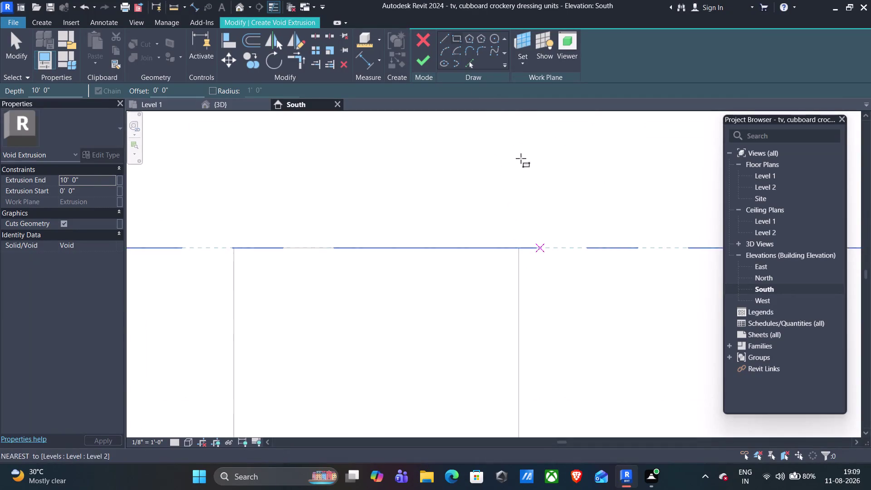
Try a 2-inch sketch line from the cupboard's top-left corner, then cancel it.
click(444, 41)
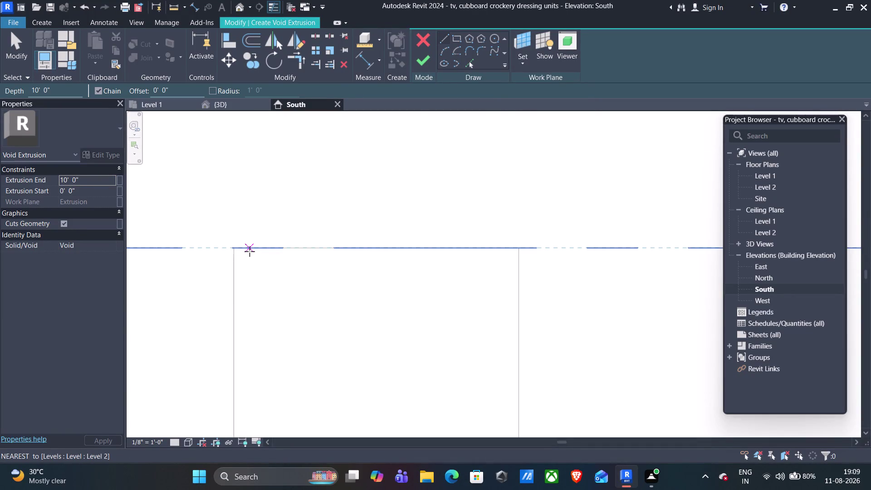
scroll(up, 3)
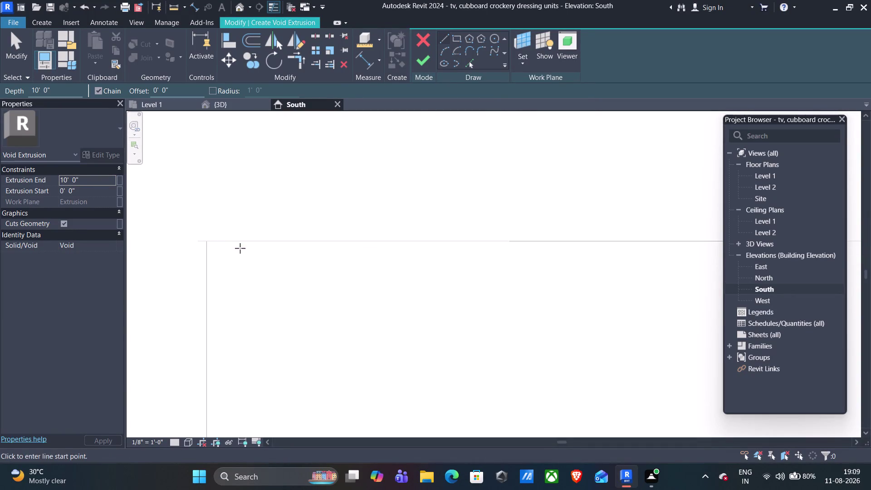
scroll(down, 3)
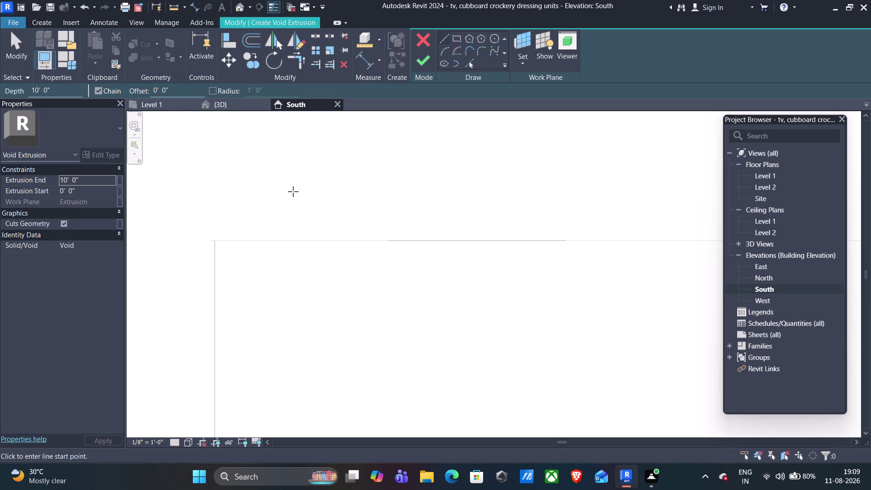
click(228, 244)
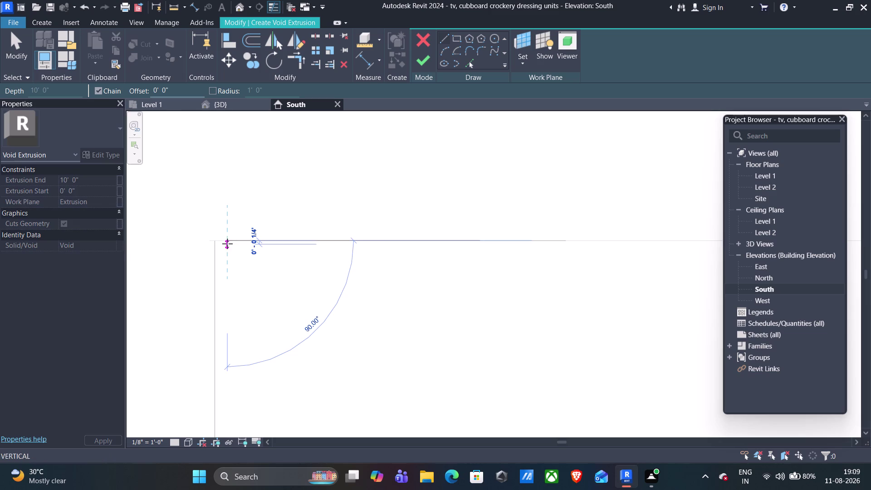
text(2")
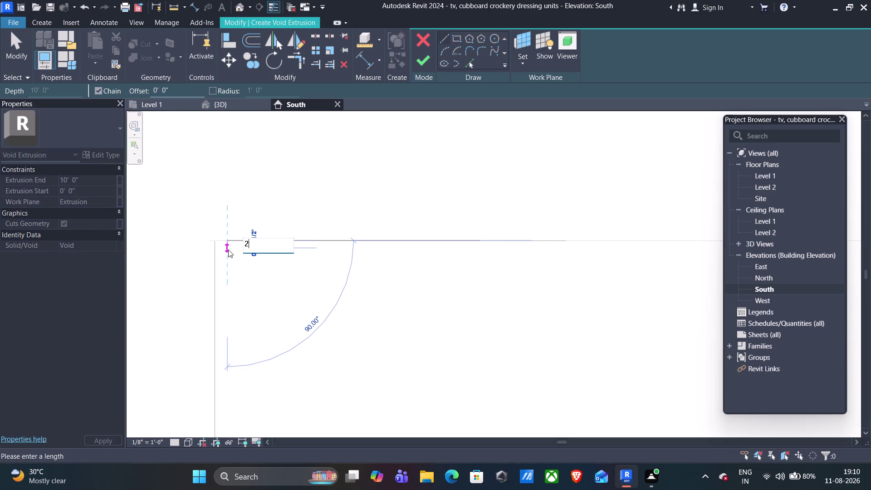
key(Return)
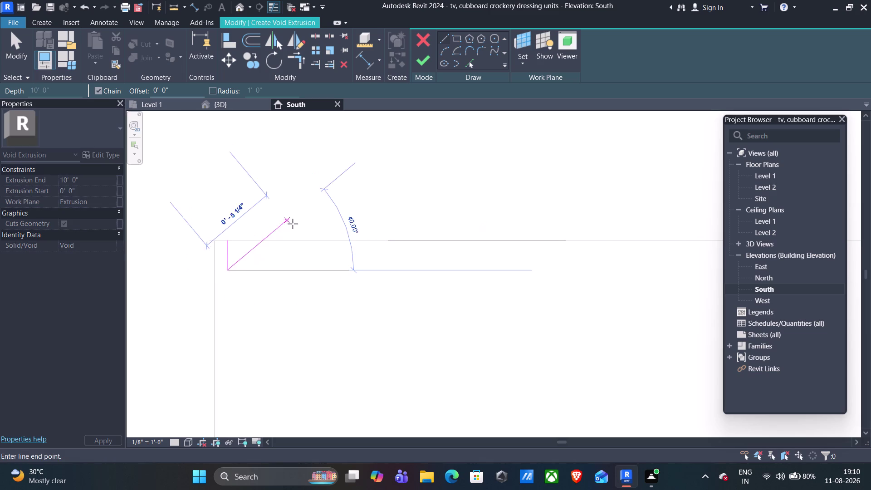
scroll(down, 3)
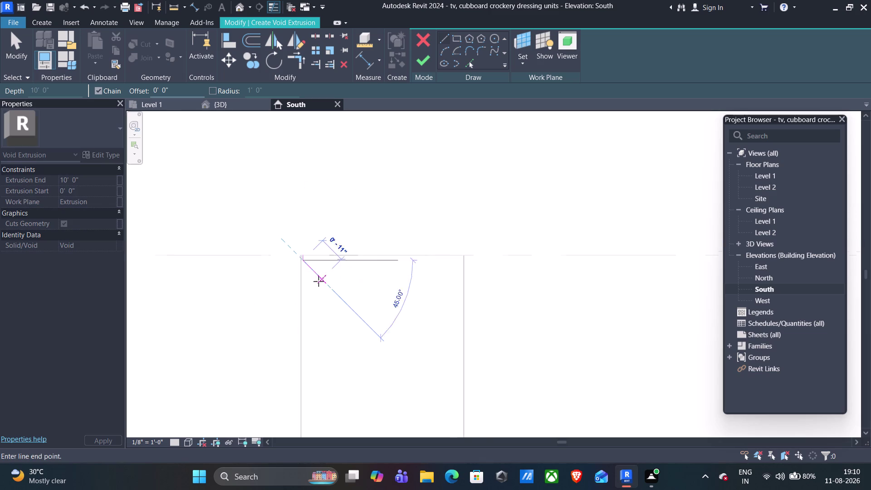
scroll(down, 3)
middle_drag(322, 283, 330, 242)
scroll(up, 3)
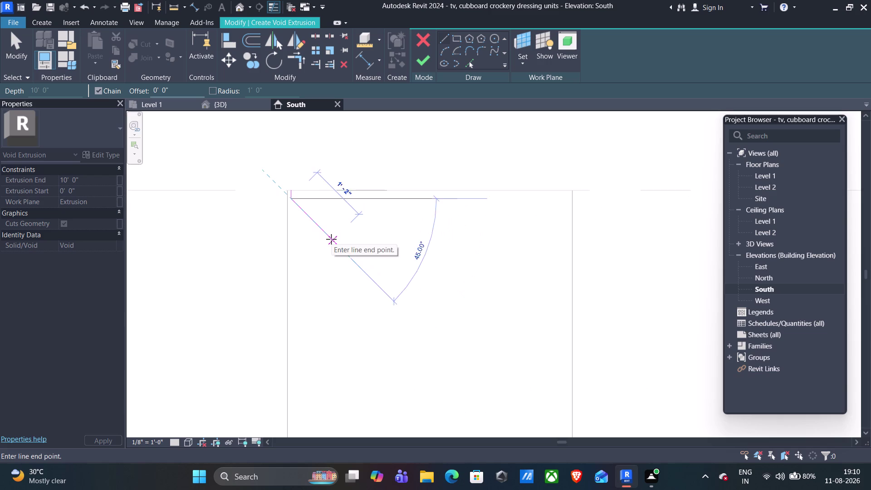
scroll(up, 3)
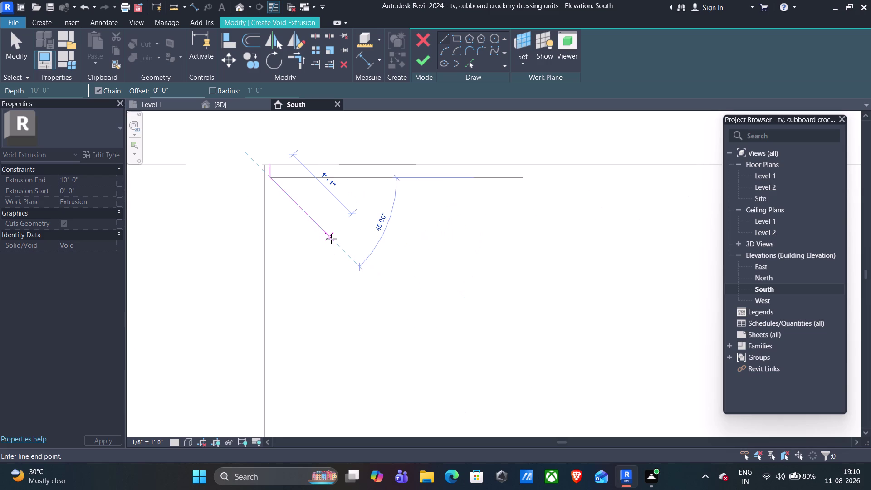
key(Escape)
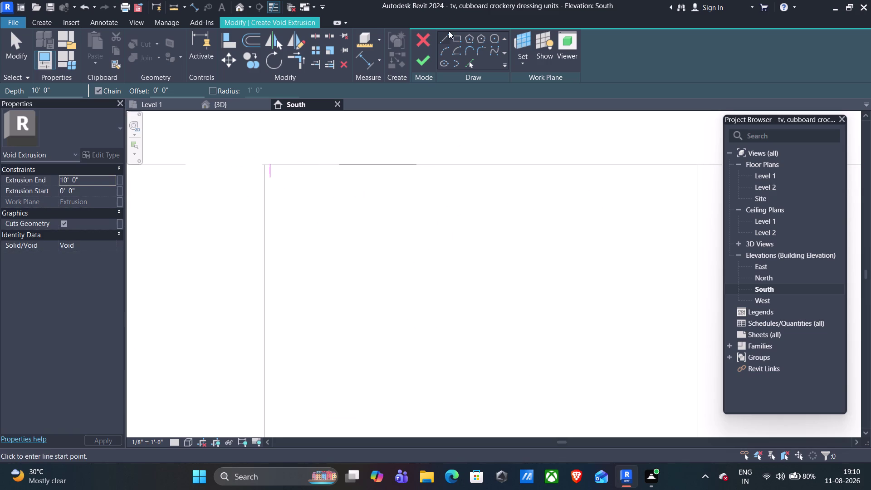
Try a 4-inch sketch line near the cupboard base, then cancel it.
scroll(down, 3)
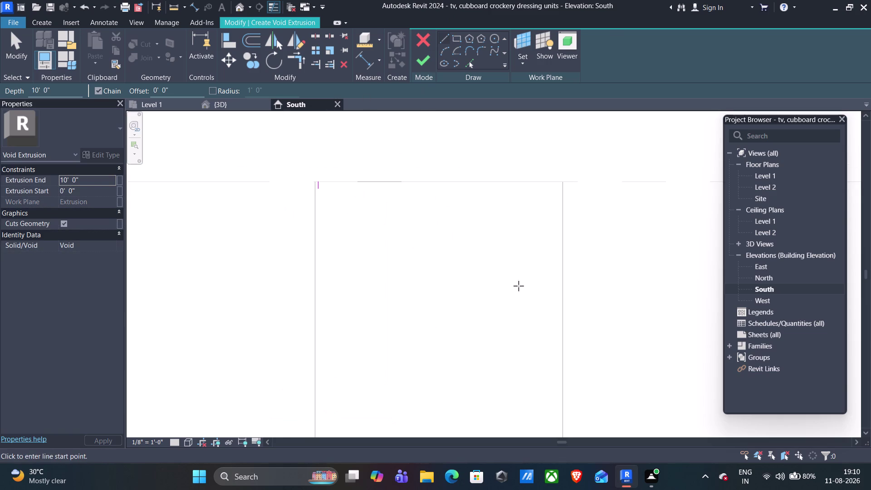
middle_drag(589, 294, 539, 170)
middle_drag(566, 300, 565, 202)
middle_drag(570, 308, 578, 273)
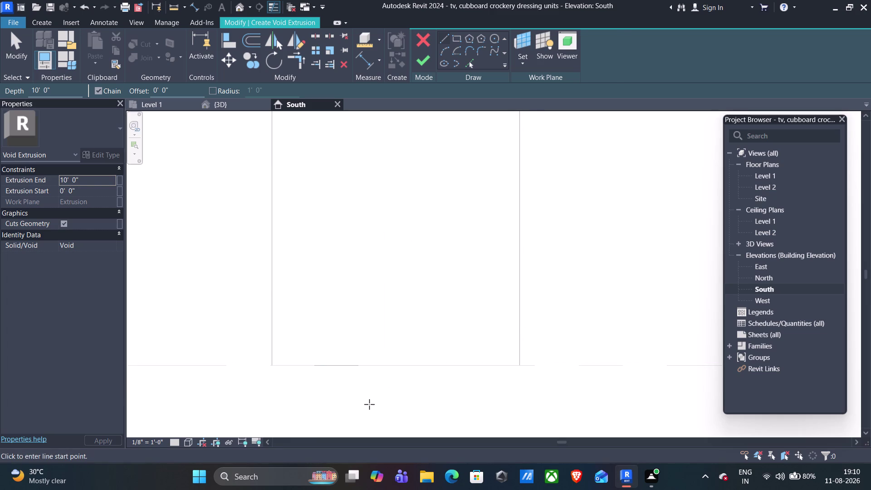
click(296, 364)
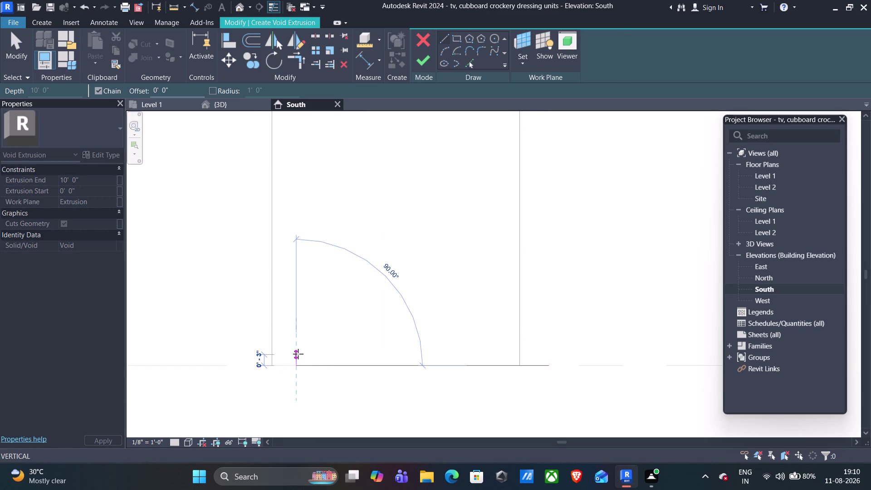
text(4')
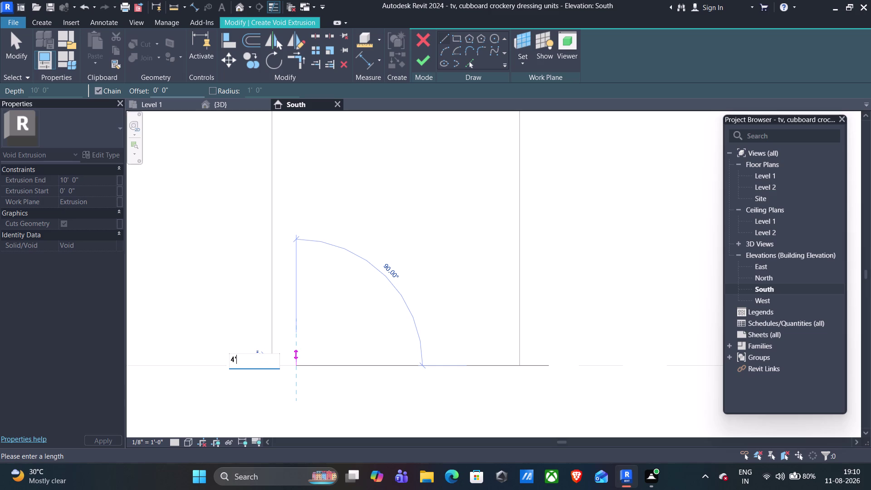
key(BackSpace)
key(shift+quotedbl)
key(Return)
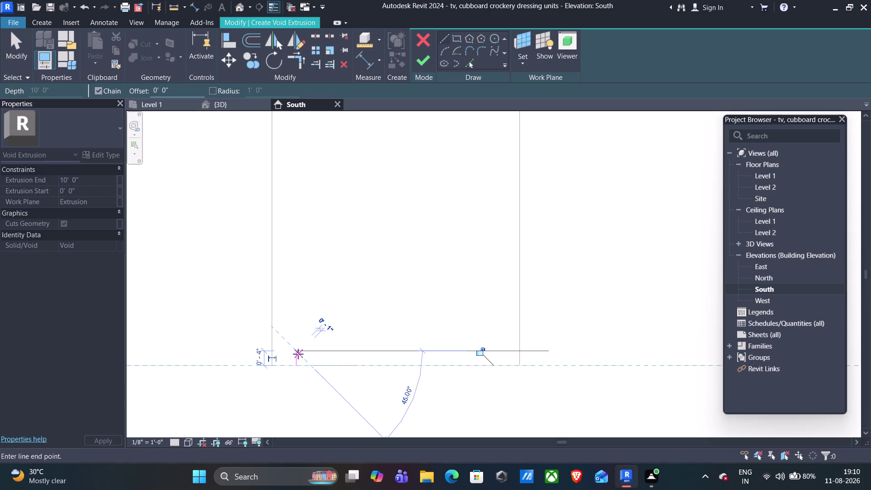
key(Escape)
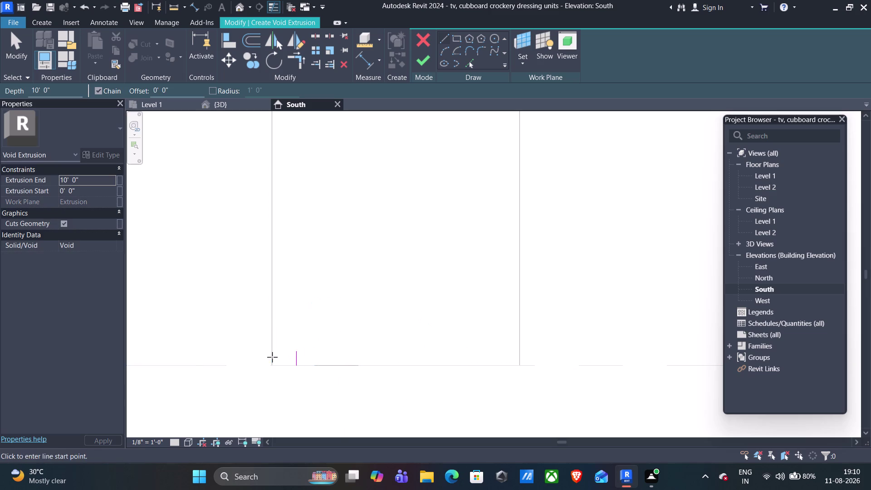
Outline the thin toe-kick rectangle along the cupboard base.
click(270, 351)
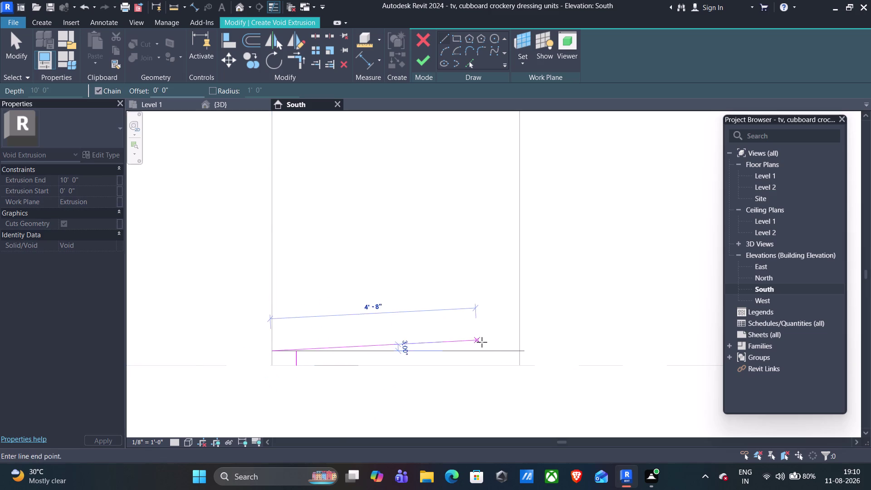
click(520, 351)
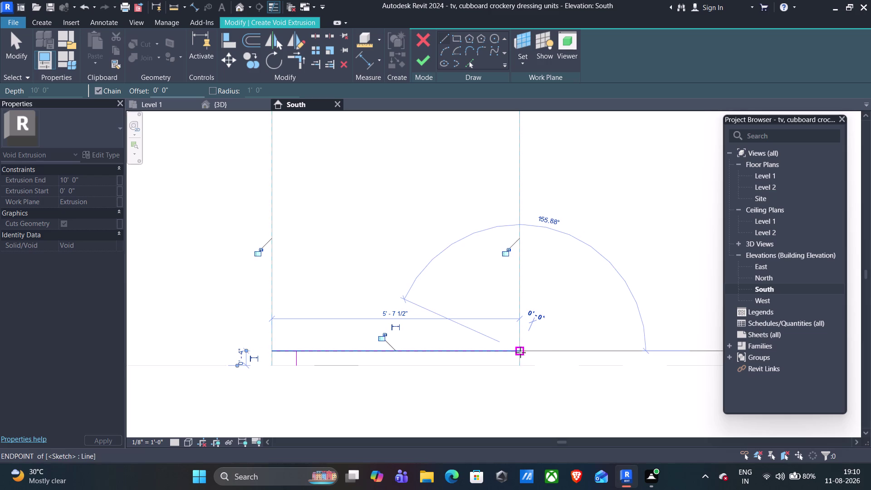
click(520, 361)
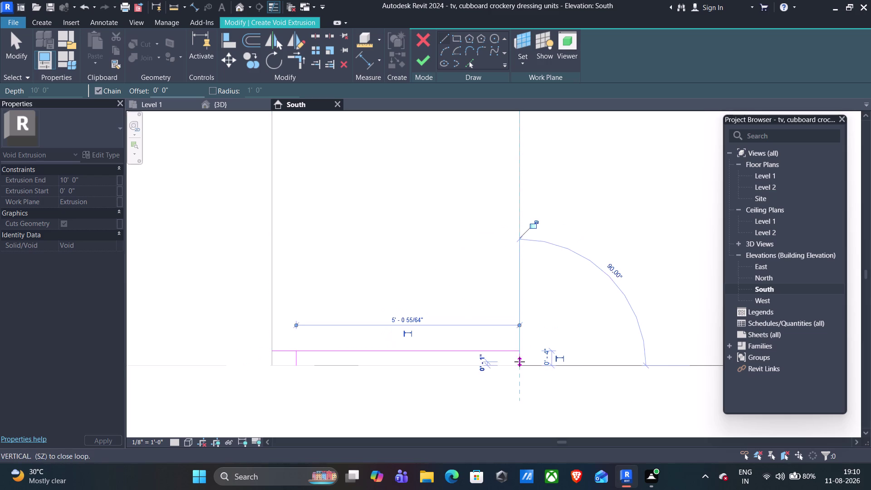
scroll(up, 3)
click(272, 364)
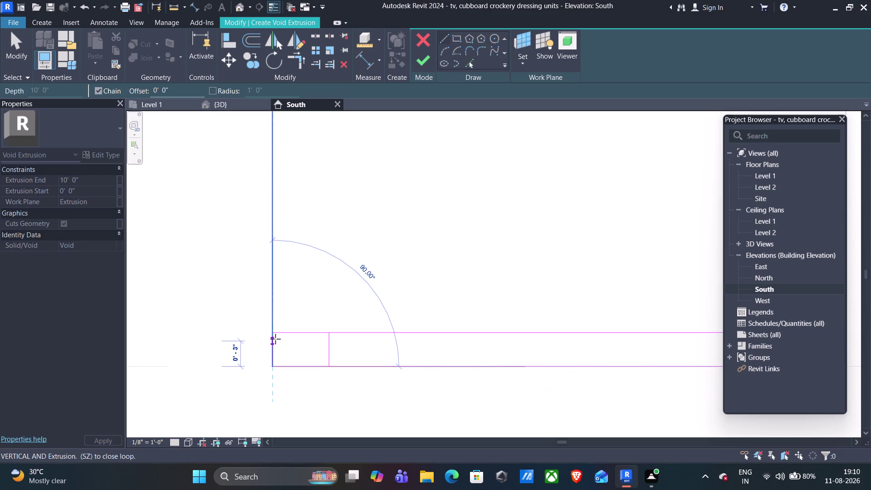
click(273, 334)
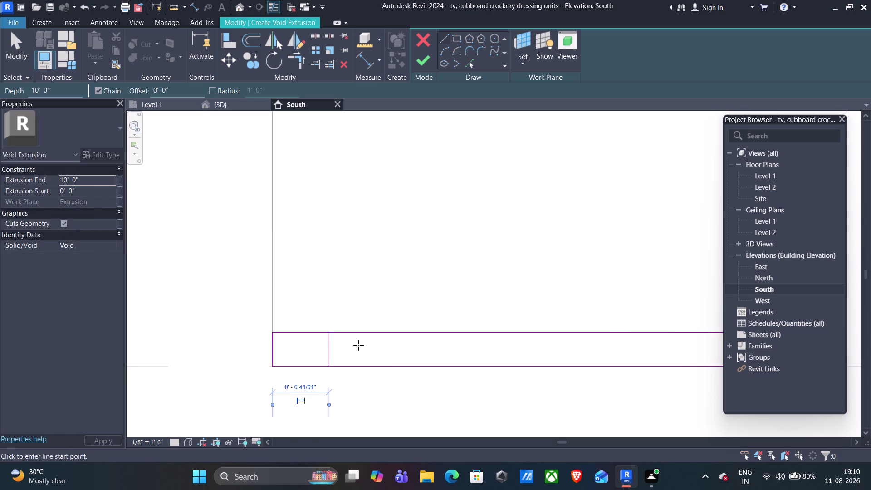
key(Escape)
Delete the short inner divider line from the void sketch.
click(333, 346)
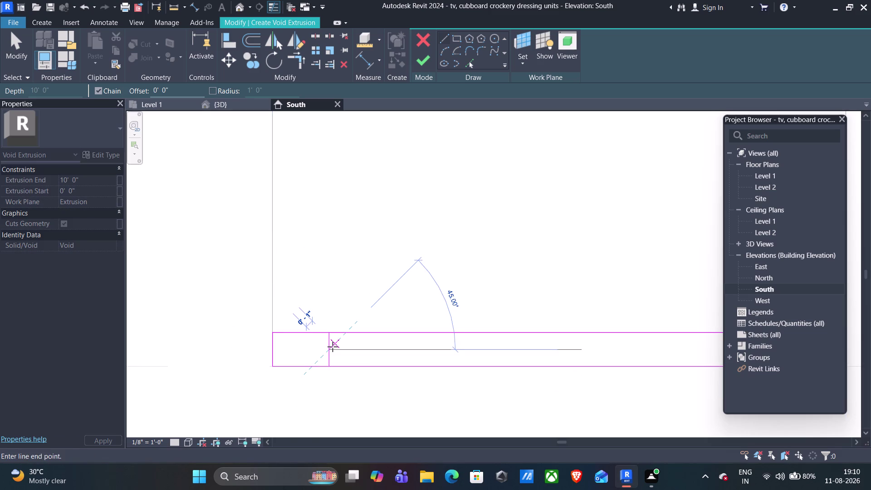
key(Escape)
click(331, 349)
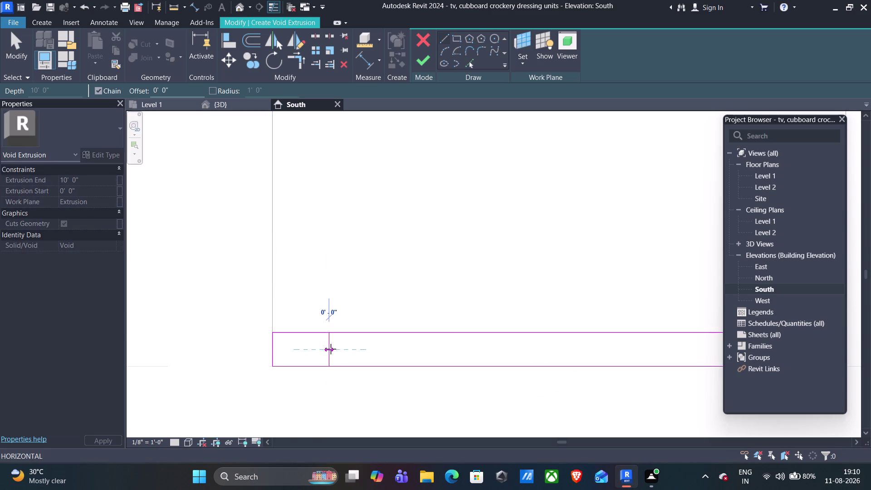
key(Escape)
key(Escape)
click(330, 347)
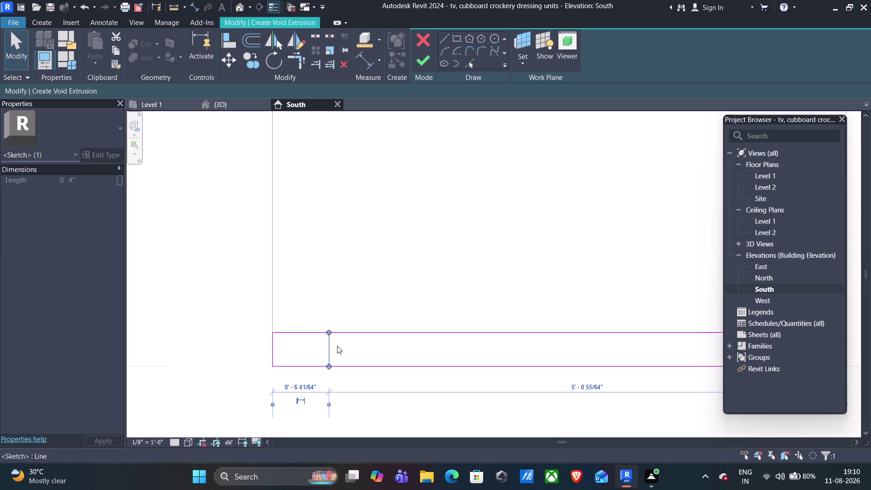
key(Delete)
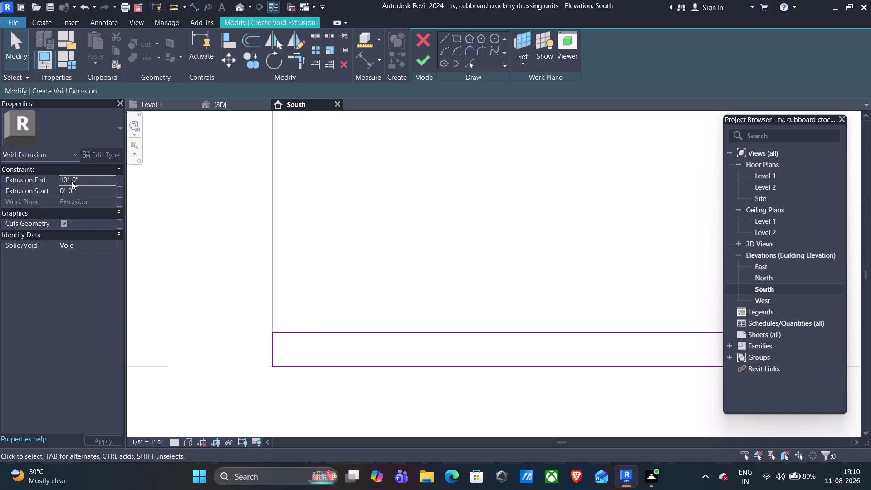
Set the void's Extrusion End to 0' 4" and attempt to finish the sketch.
click(86, 182)
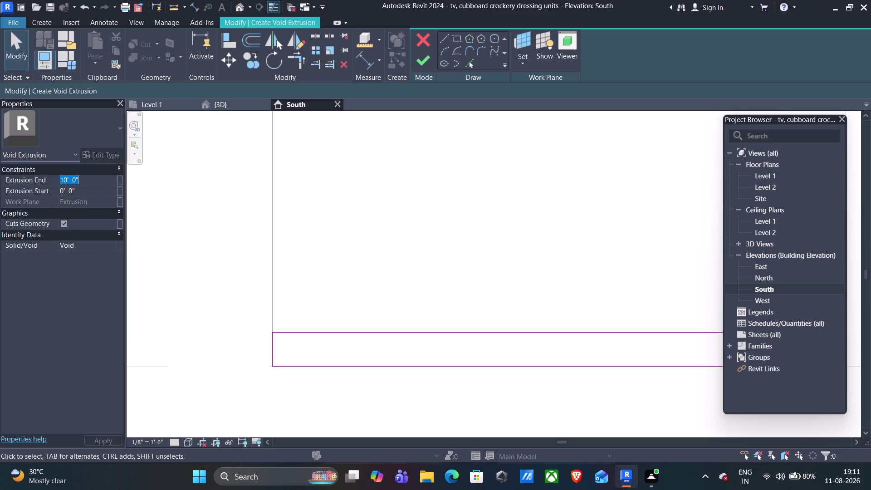
text(4)
text(")
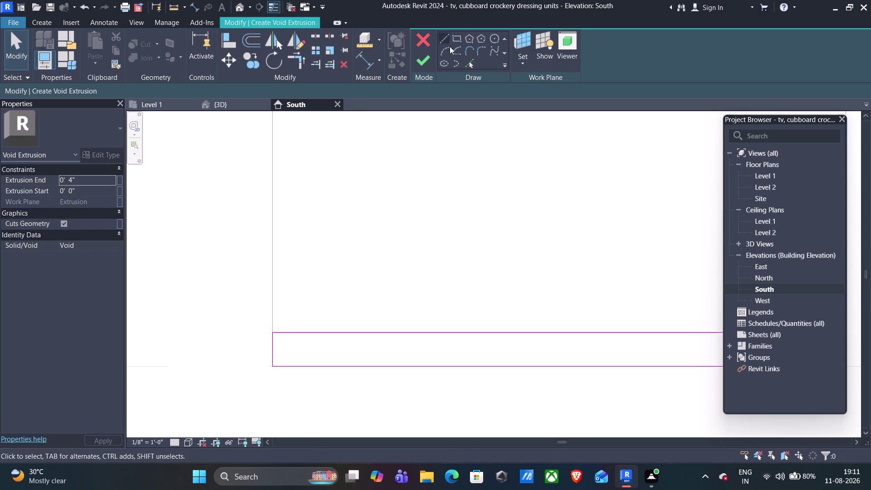
click(419, 69)
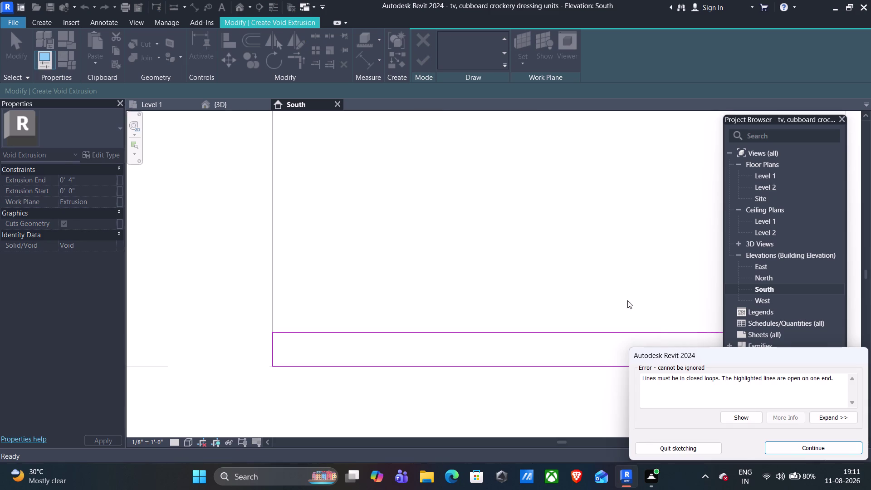
Show the open-loop error's location, dismiss the help, and continue sketching.
scroll(down, 3)
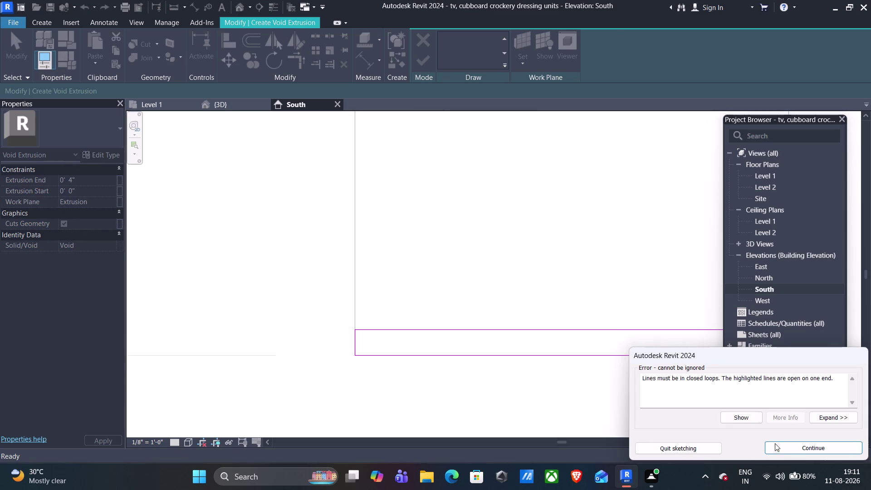
click(742, 417)
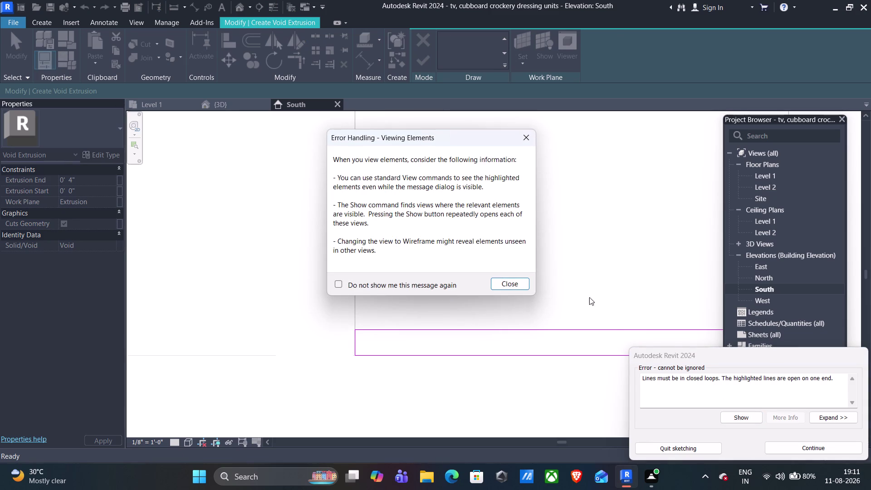
click(509, 284)
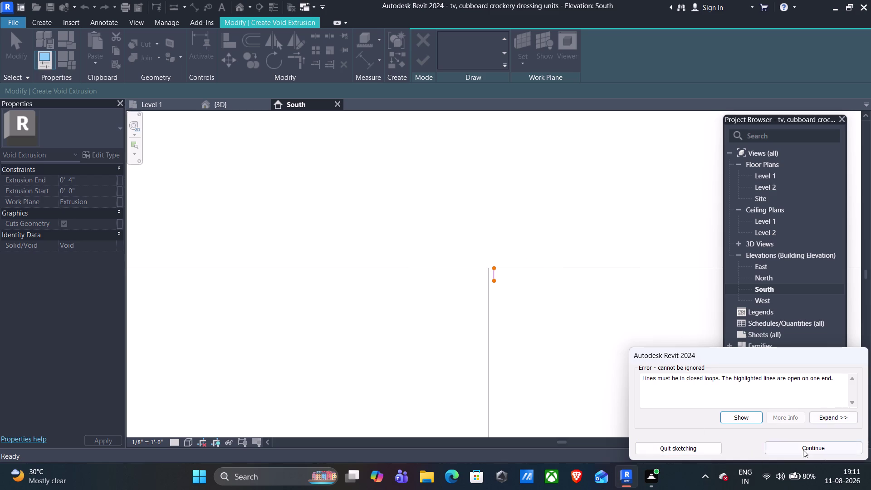
click(820, 446)
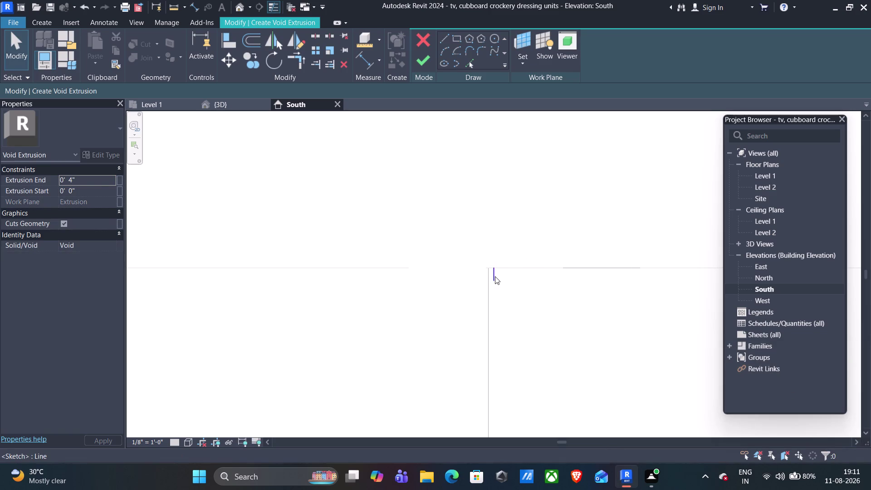
Delete the stray open line so the base profile is one closed rectangle.
click(495, 277)
key(Delete)
scroll(down, 3)
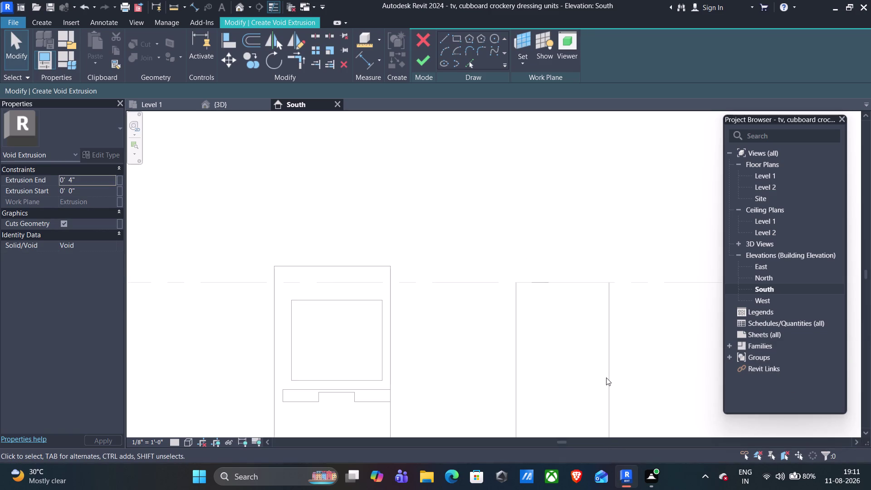
middle_drag(607, 376, 532, 210)
scroll(up, 3)
middle_drag(539, 252, 542, 404)
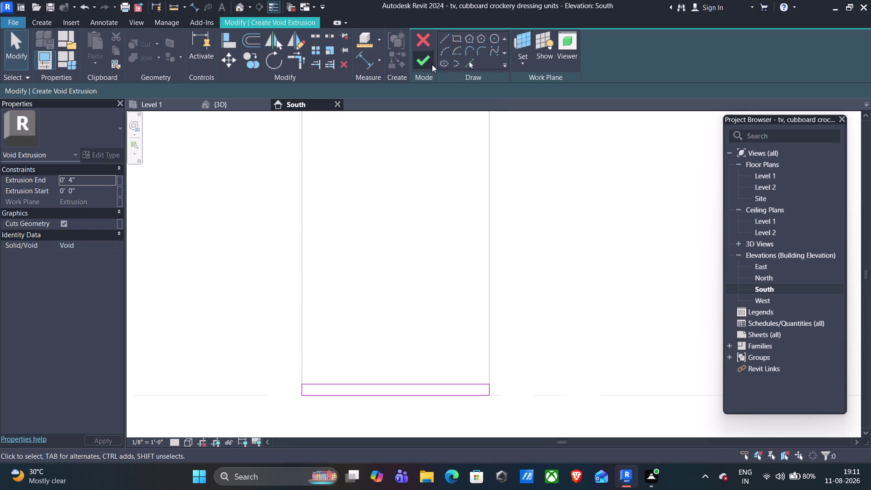
click(224, 106)
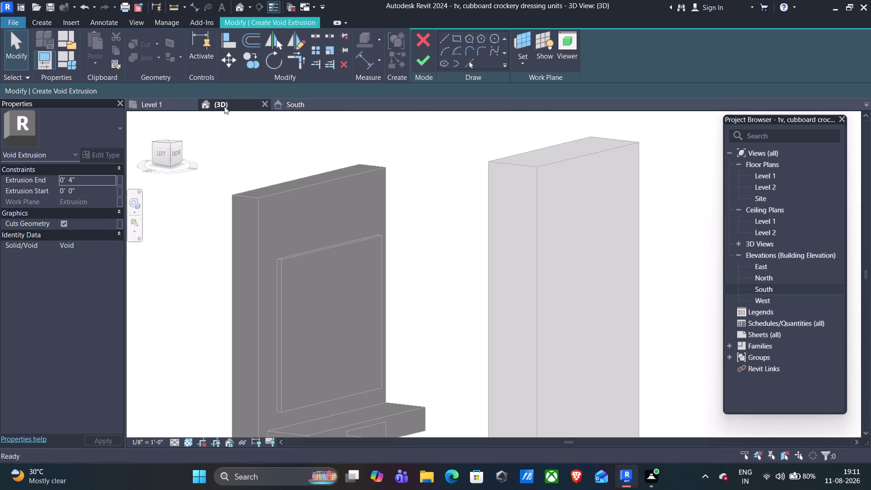
Finish the 4-inch void extrusion so it cuts the cupboard base.
scroll(down, 3)
scroll(up, 3)
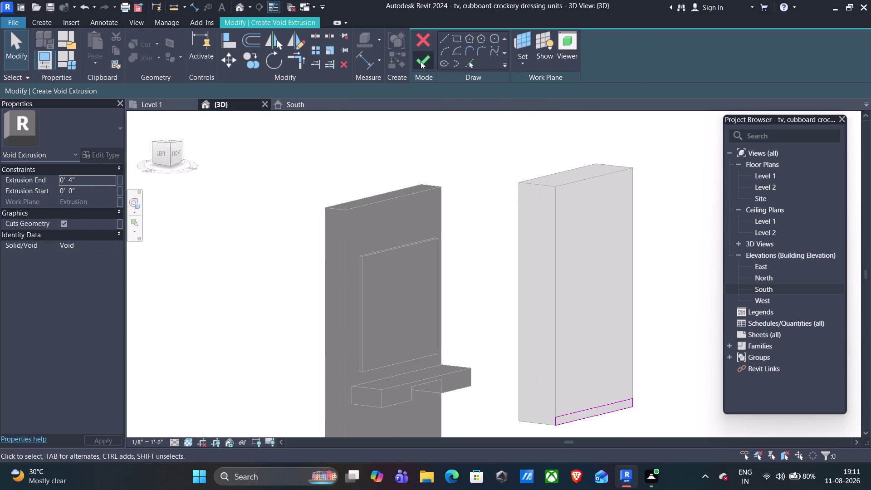
click(421, 61)
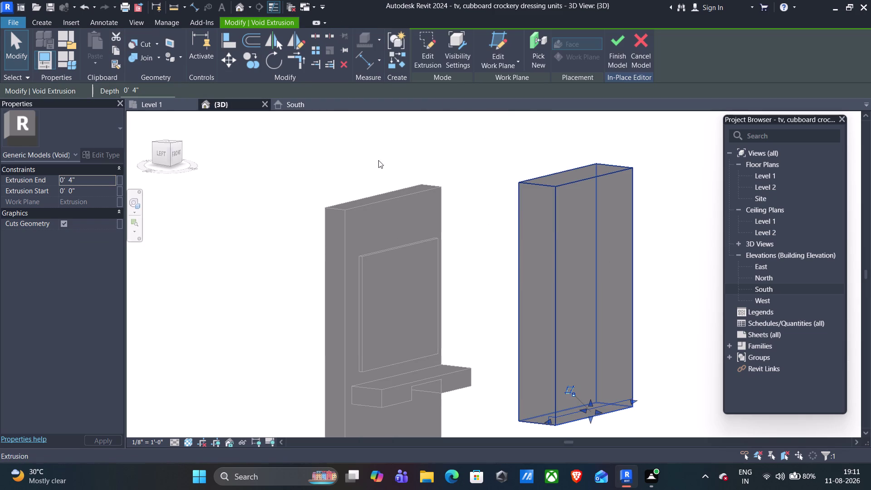
click(294, 109)
click(215, 104)
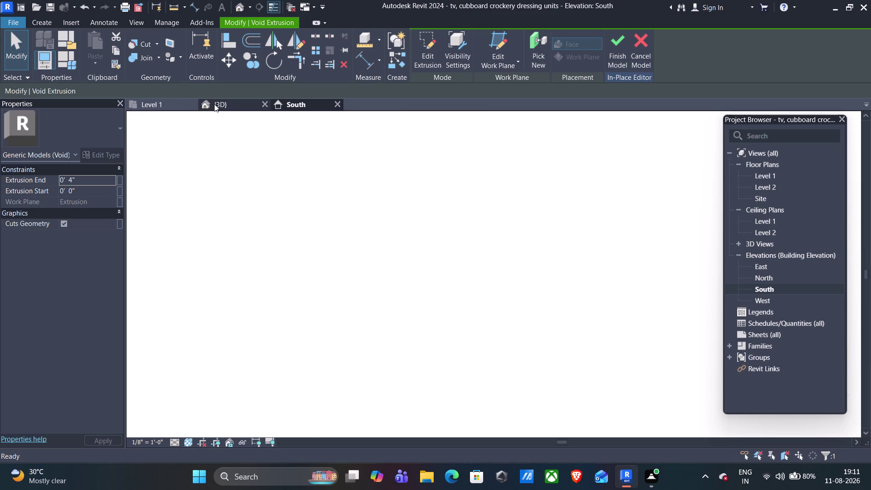
key(Escape)
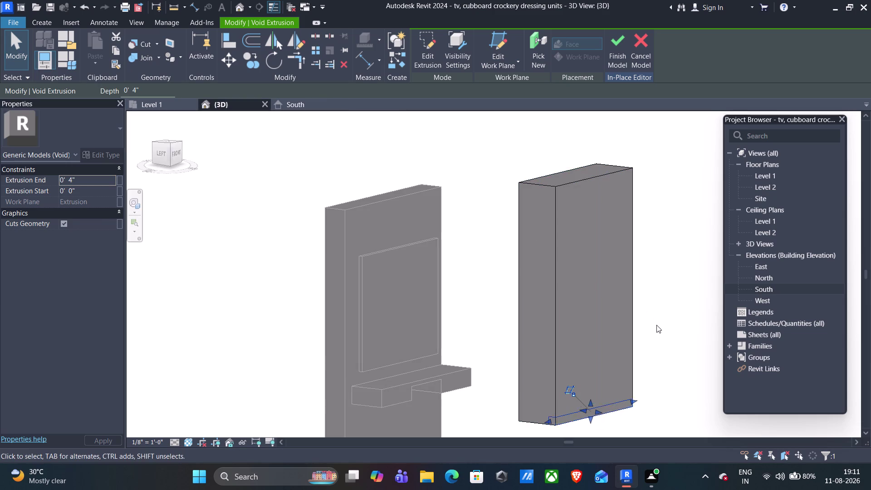
Zoom and pan along the cupboard base to inspect the toe-kick recess.
scroll(up, 3)
scroll(up, 3)
middle_drag(688, 421, 680, 397)
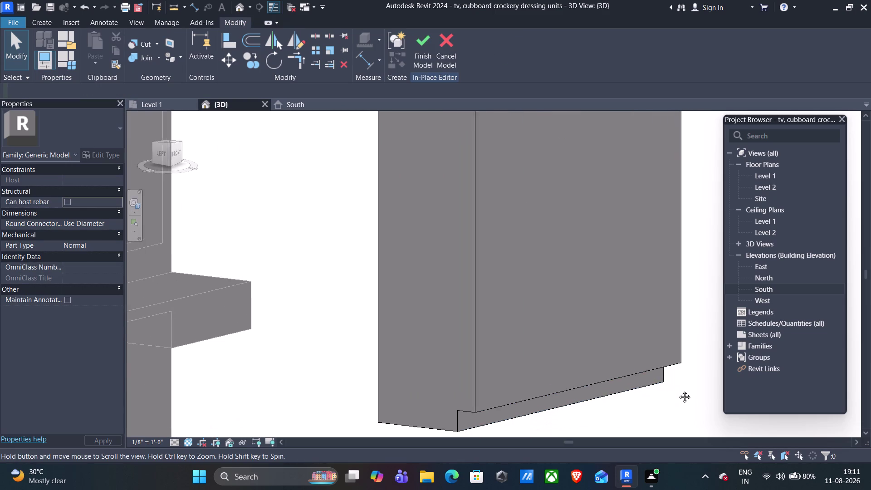
middle_drag(680, 397, 669, 356)
scroll(down, 3)
middle_drag(660, 373, 631, 421)
scroll(down, 3)
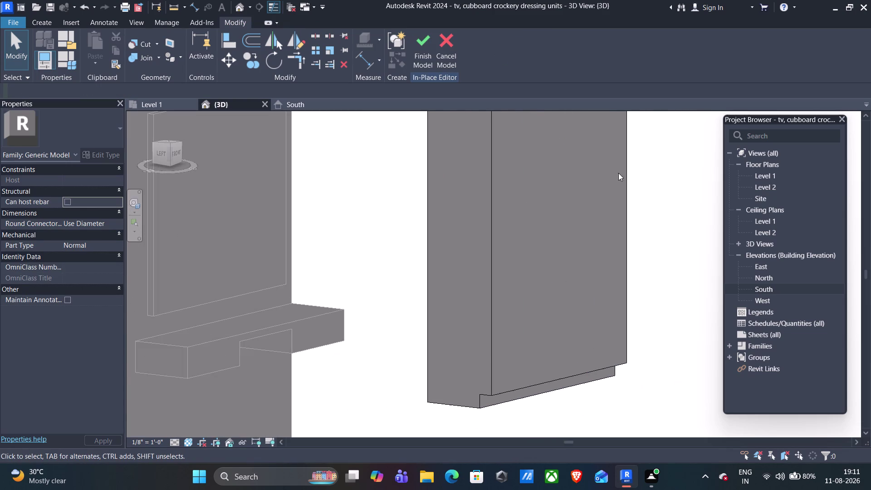
middle_drag(664, 169, 643, 235)
scroll(down, 3)
middle_drag(666, 170, 654, 256)
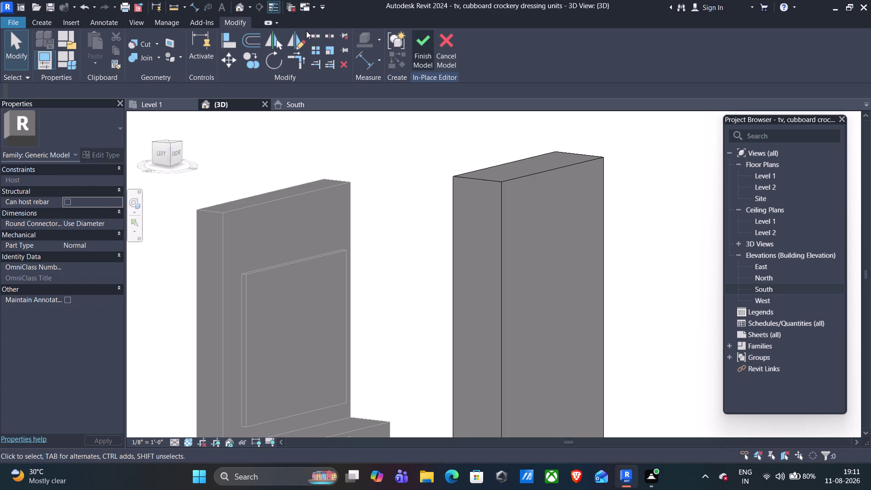
click(44, 22)
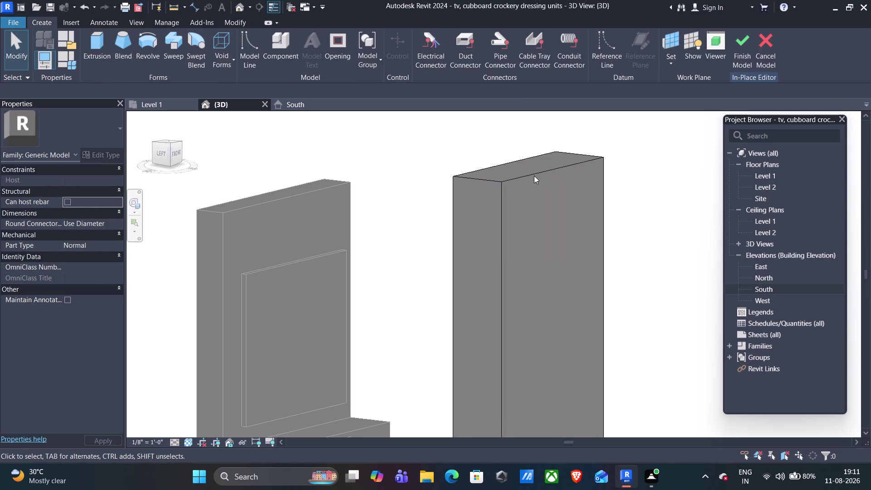
Start a second void extrusion from Void Forms and bring up the South elevation.
click(222, 45)
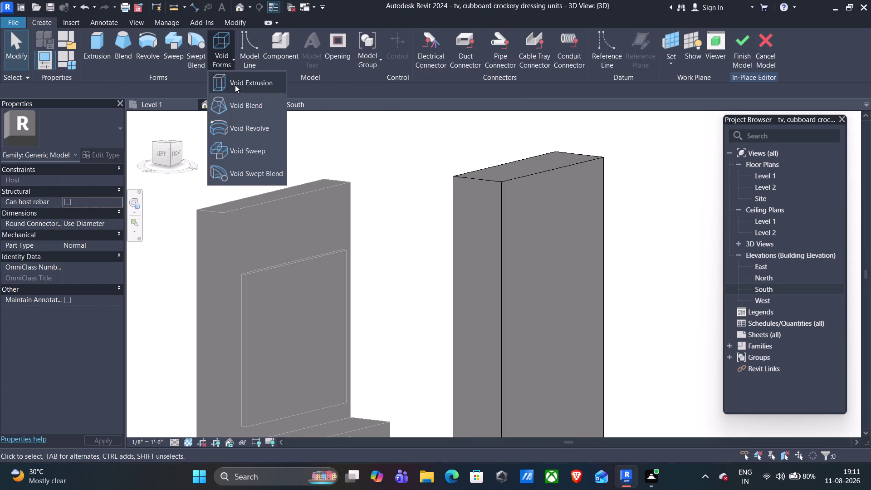
click(237, 85)
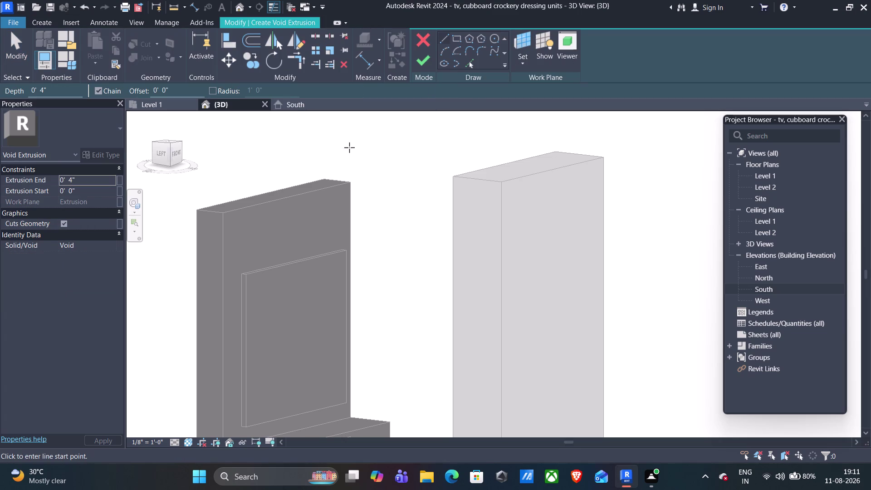
click(294, 104)
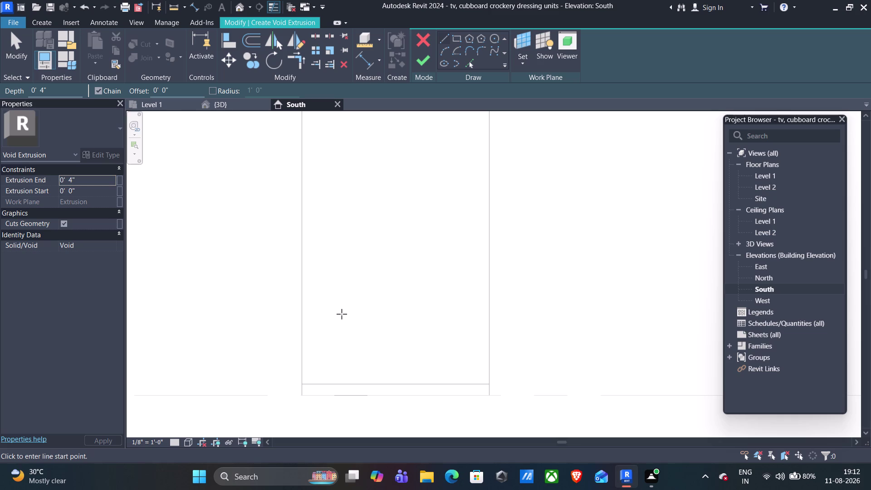
scroll(up, 3)
scroll(up, 3)
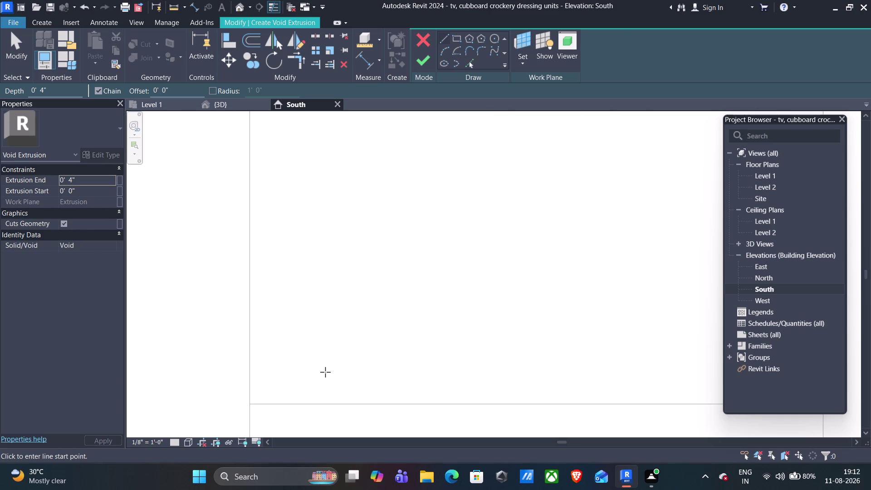